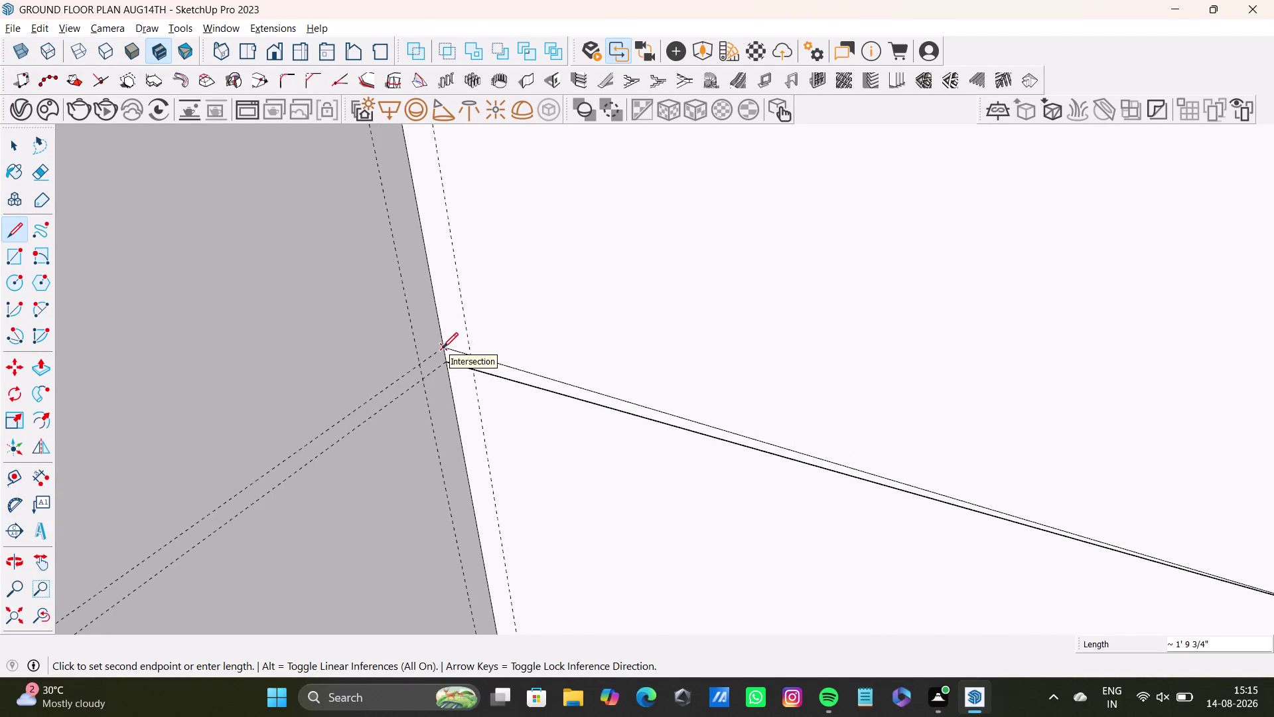
Finish the edge across the panel and measure its roughly 1' 9 3/4" span to the opposite edge.
key(space)
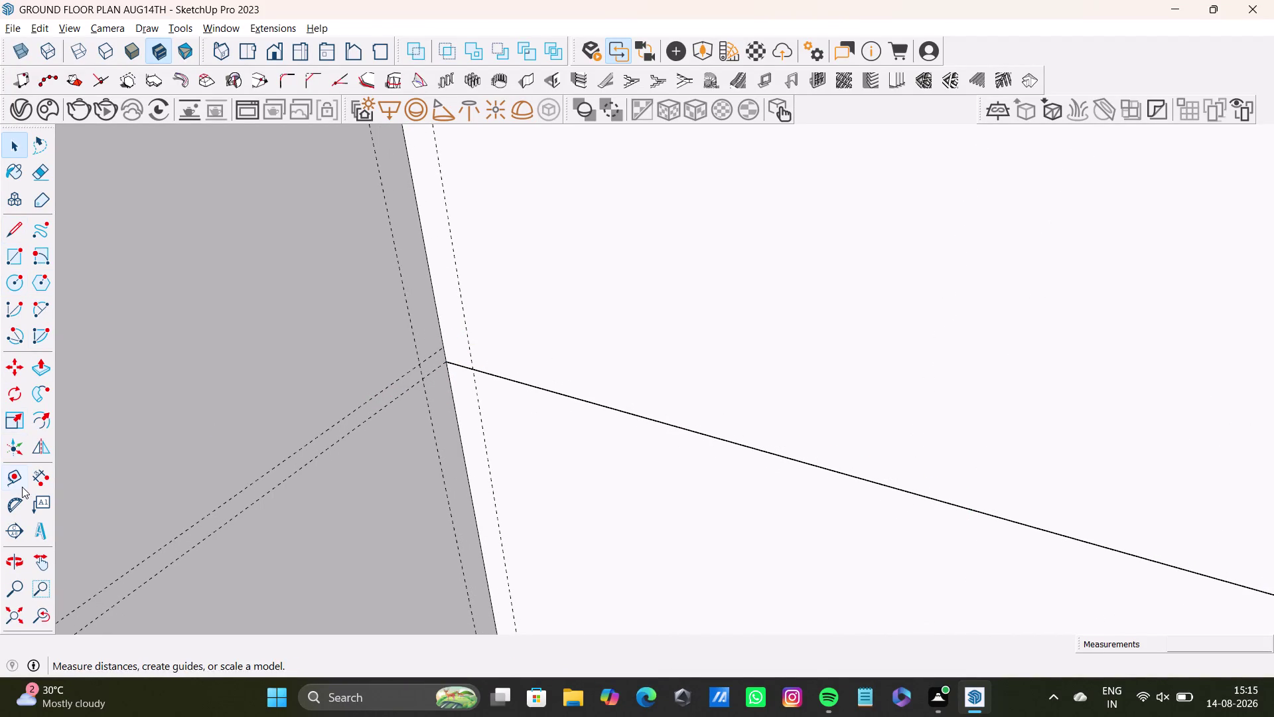
drag(16, 482, 20, 474)
click(441, 345)
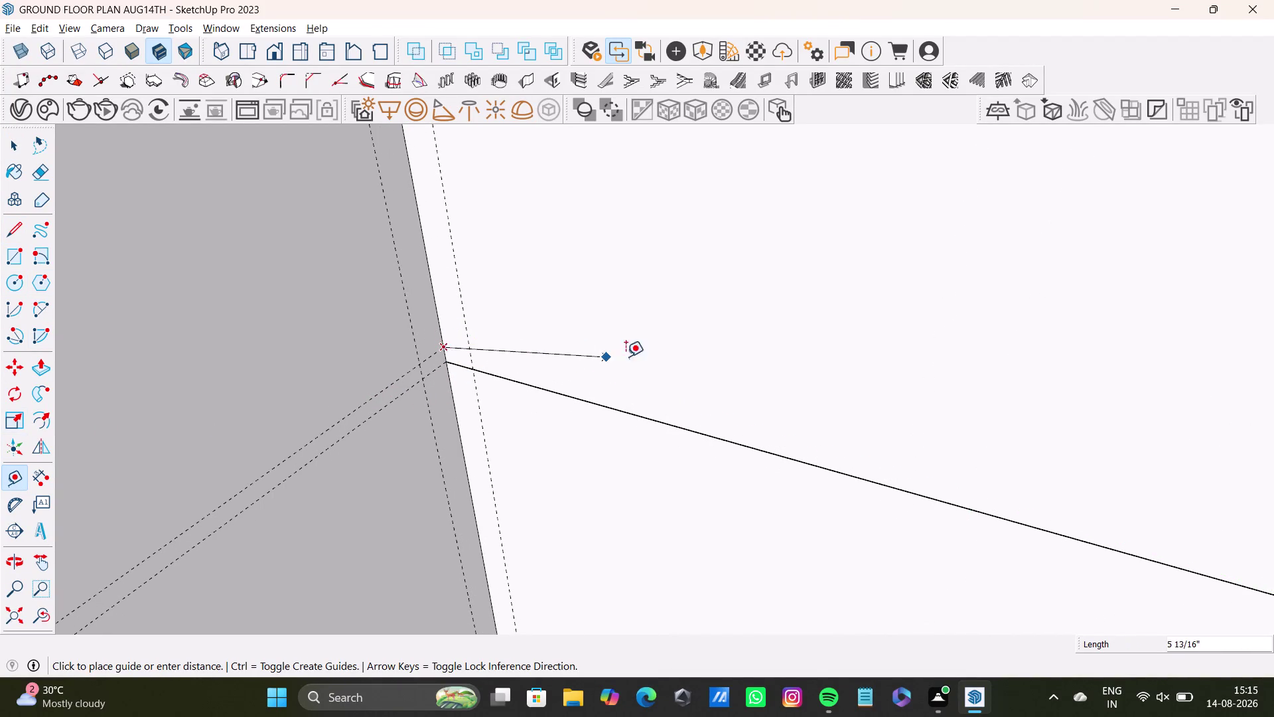
scroll(down, 3)
middle_drag(911, 431, 685, 384)
middle_drag(796, 430, 916, 467)
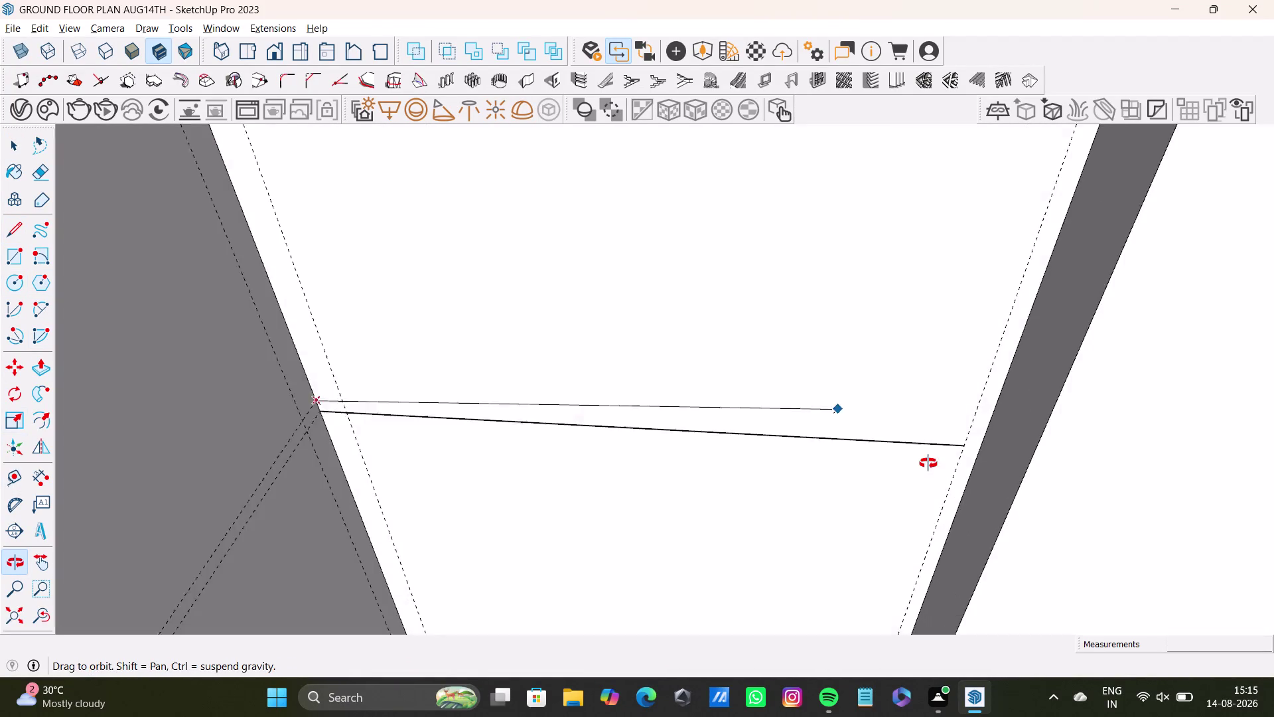
middle_drag(917, 467, 933, 464)
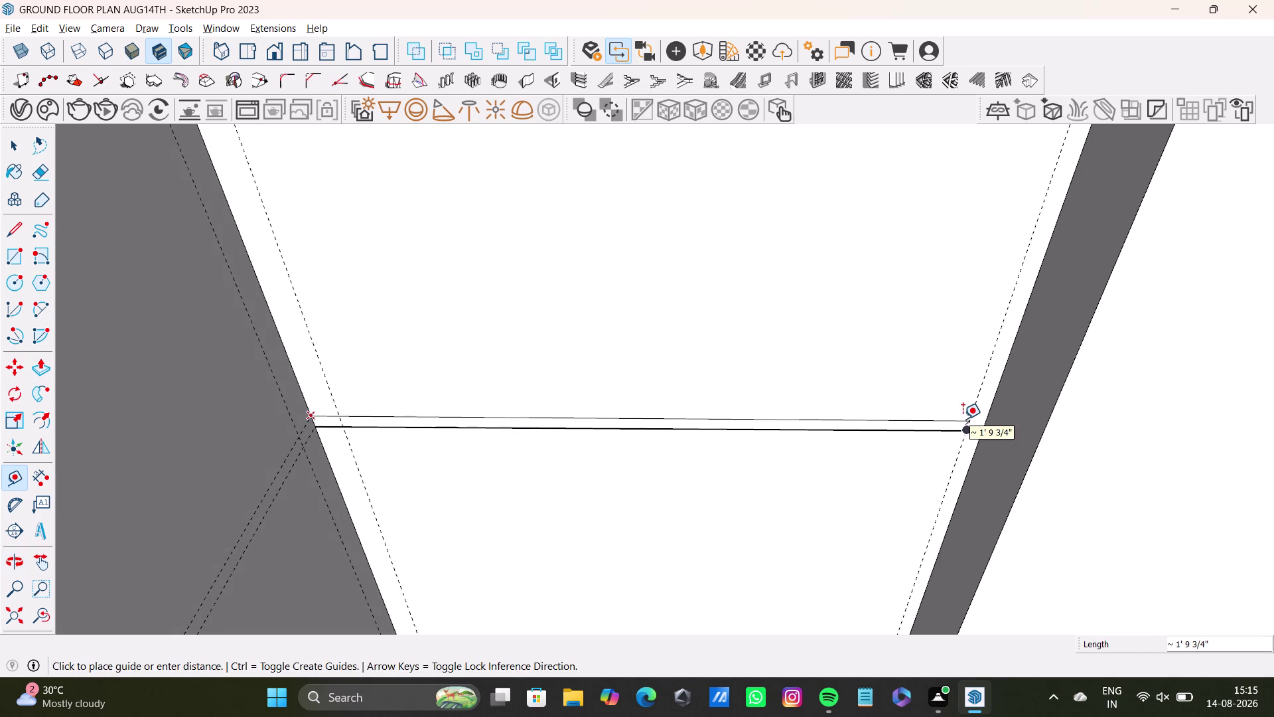
click(963, 419)
key(space)
Orbit the model toward another wall panel.
scroll(down, 3)
middle_drag(785, 480, 700, 320)
scroll(down, 3)
middle_drag(627, 458, 611, 182)
scroll(up, 3)
middle_drag(563, 431, 427, 436)
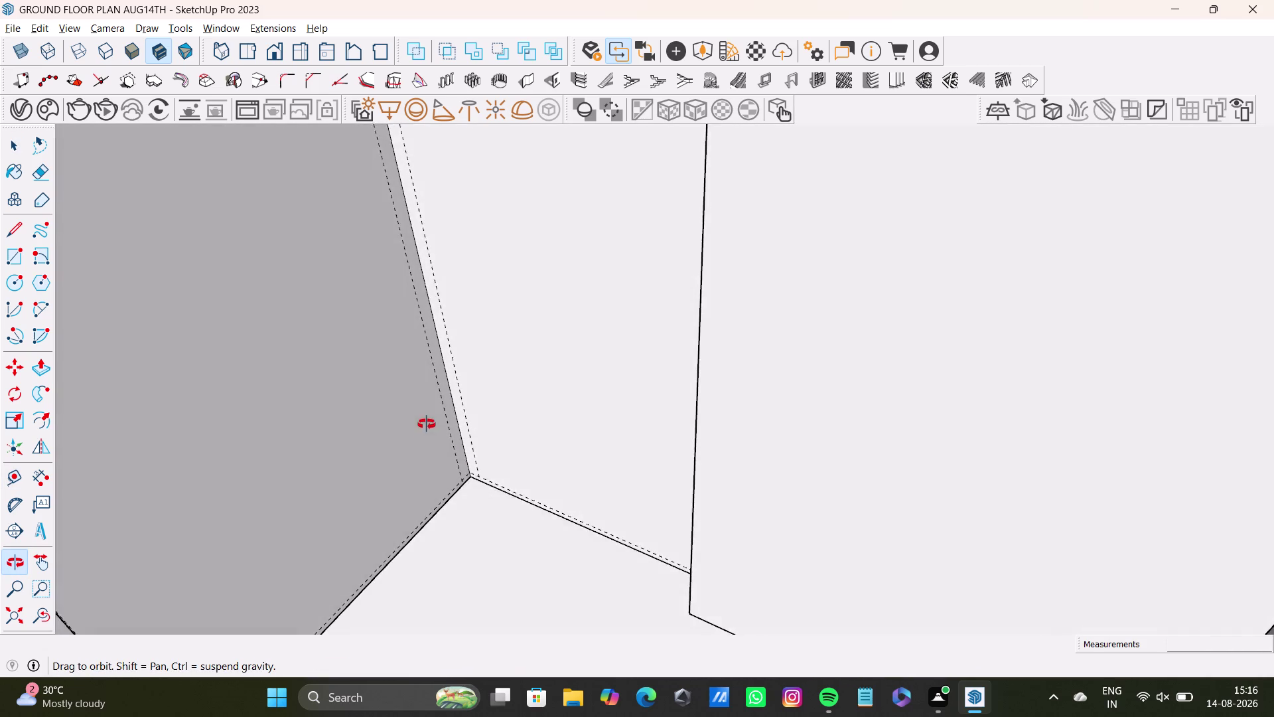
Orbit and zoom in on the inner wall panel's corner.
middle_drag(426, 437, 452, 381)
scroll(down, 3)
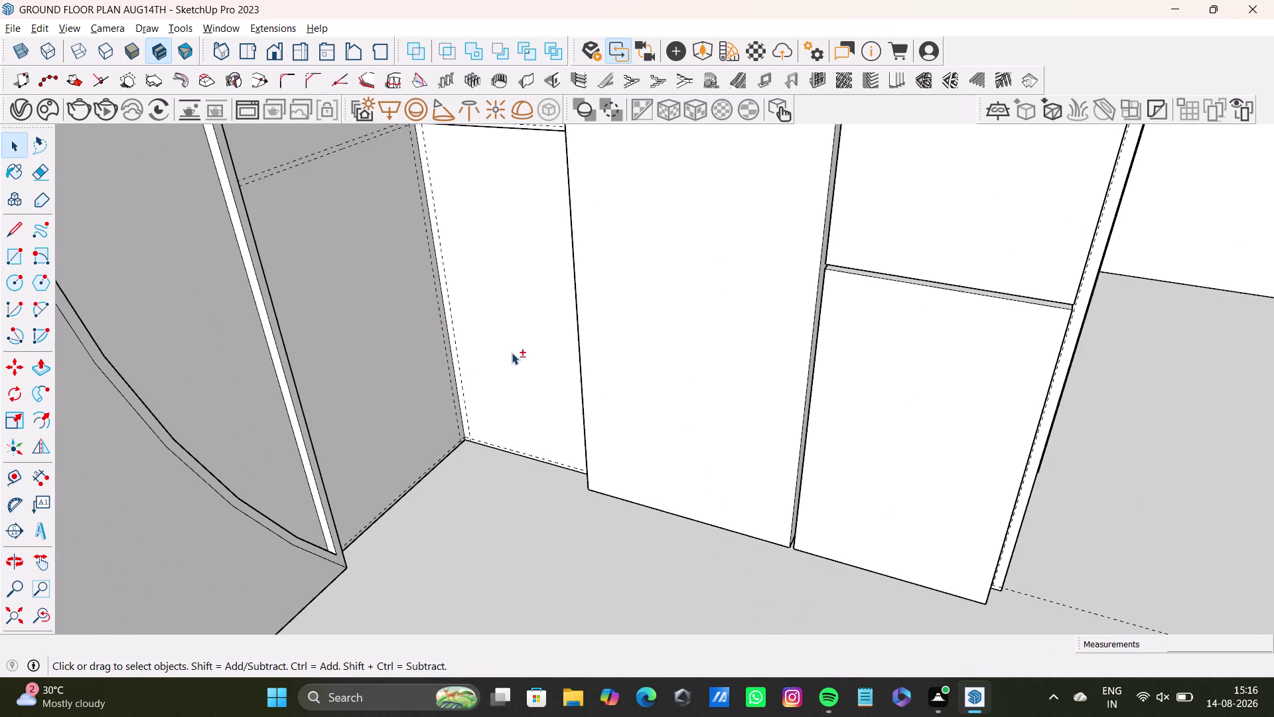
middle_drag(521, 352, 563, 540)
scroll(up, 3)
middle_drag(558, 370, 560, 378)
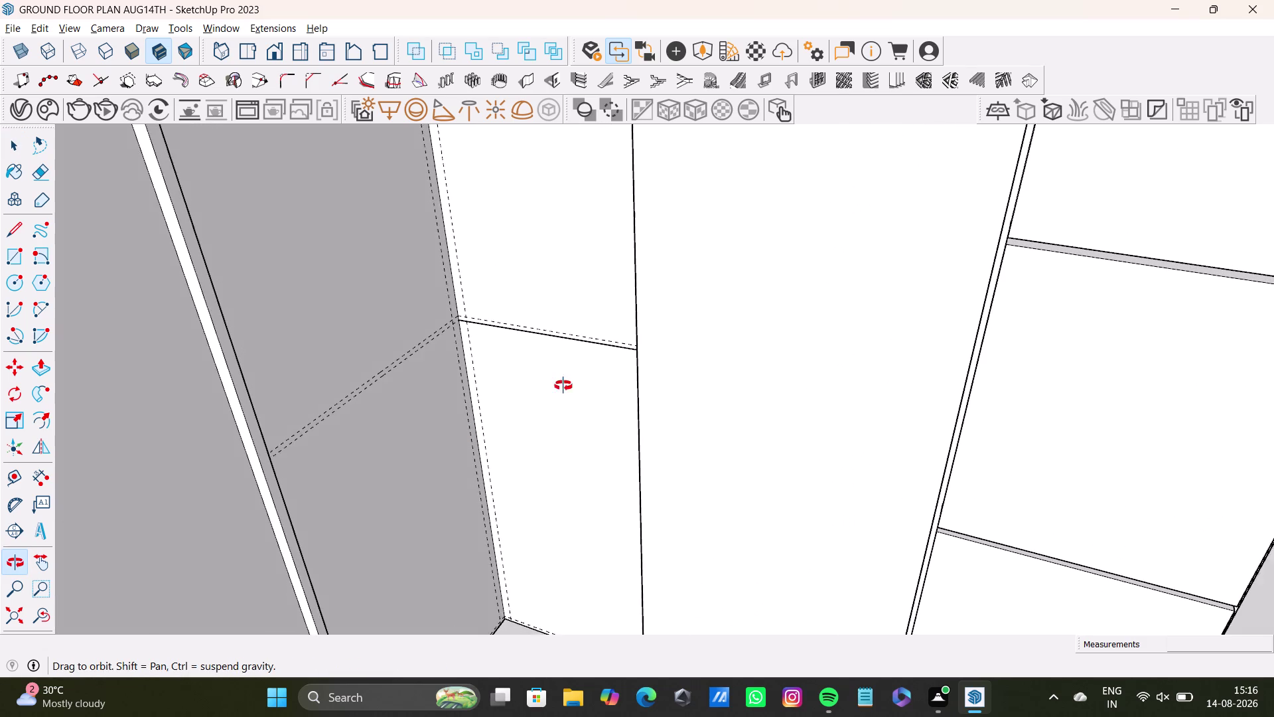
middle_drag(561, 377, 567, 604)
middle_drag(512, 314, 529, 475)
middle_drag(527, 458, 549, 422)
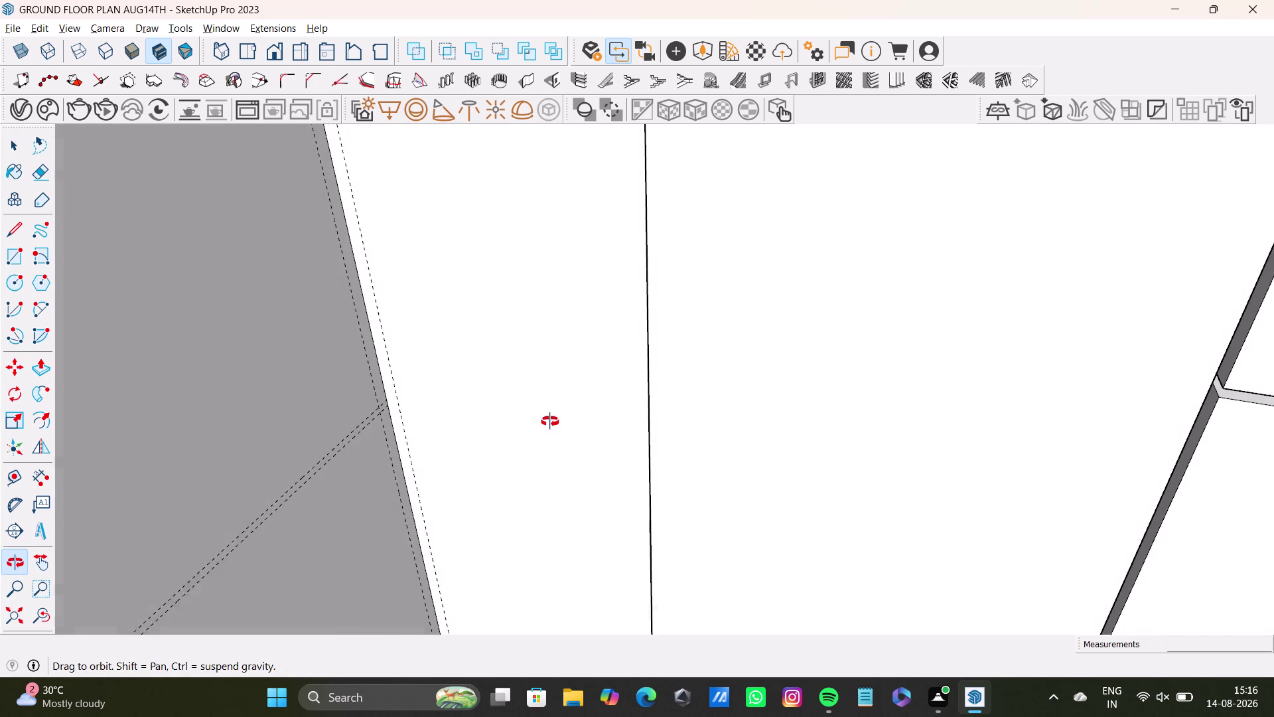
middle_drag(550, 421, 468, 377)
scroll(up, 3)
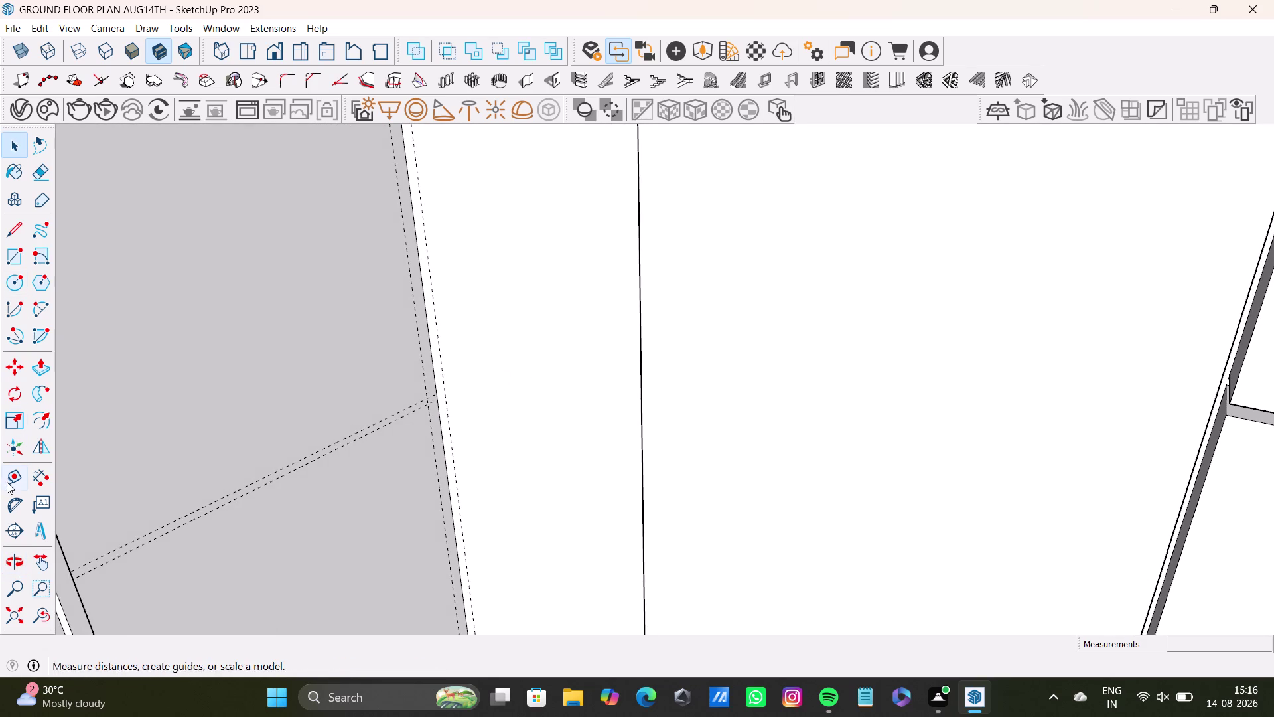
Start a Tape Measure guide from the panel's corner intersection.
click(6, 481)
middle_drag(327, 423, 427, 429)
scroll(up, 3)
middle_drag(345, 433, 365, 358)
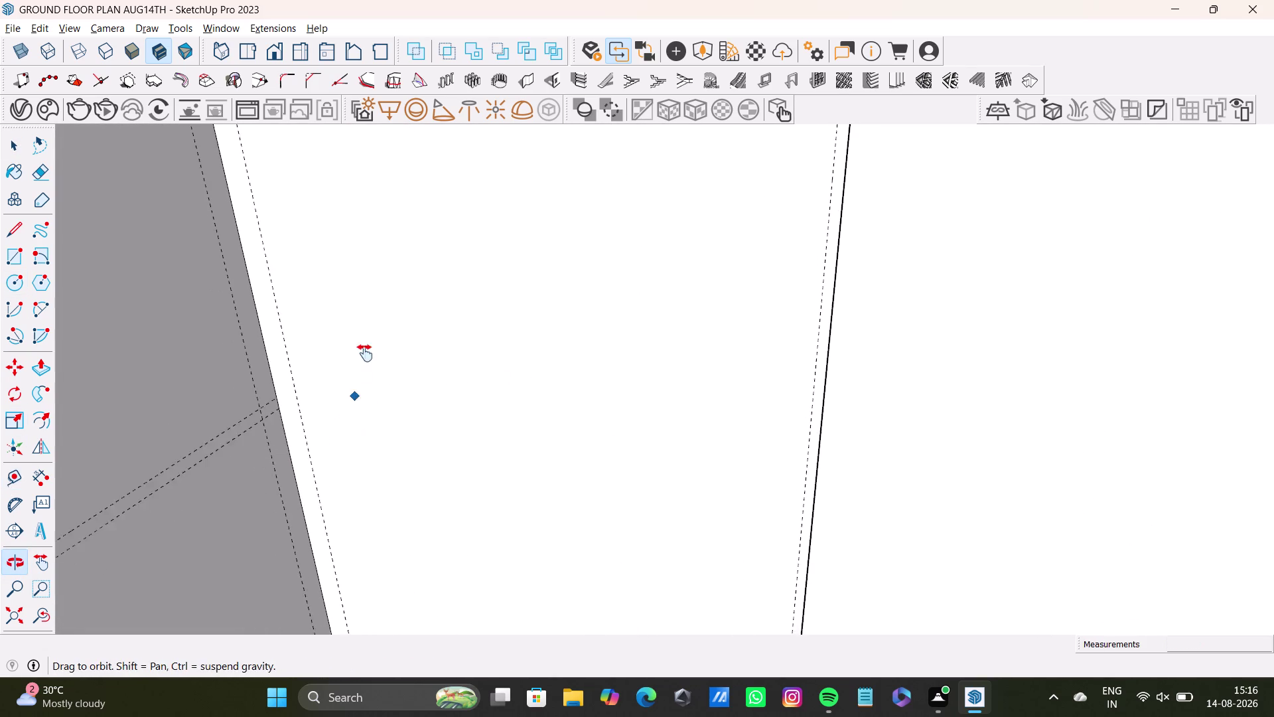
middle_drag(365, 358, 365, 353)
scroll(up, 3)
Place the first guide from the corner intersection across to the panel's far edge.
drag(289, 359, 313, 363)
scroll(down, 3)
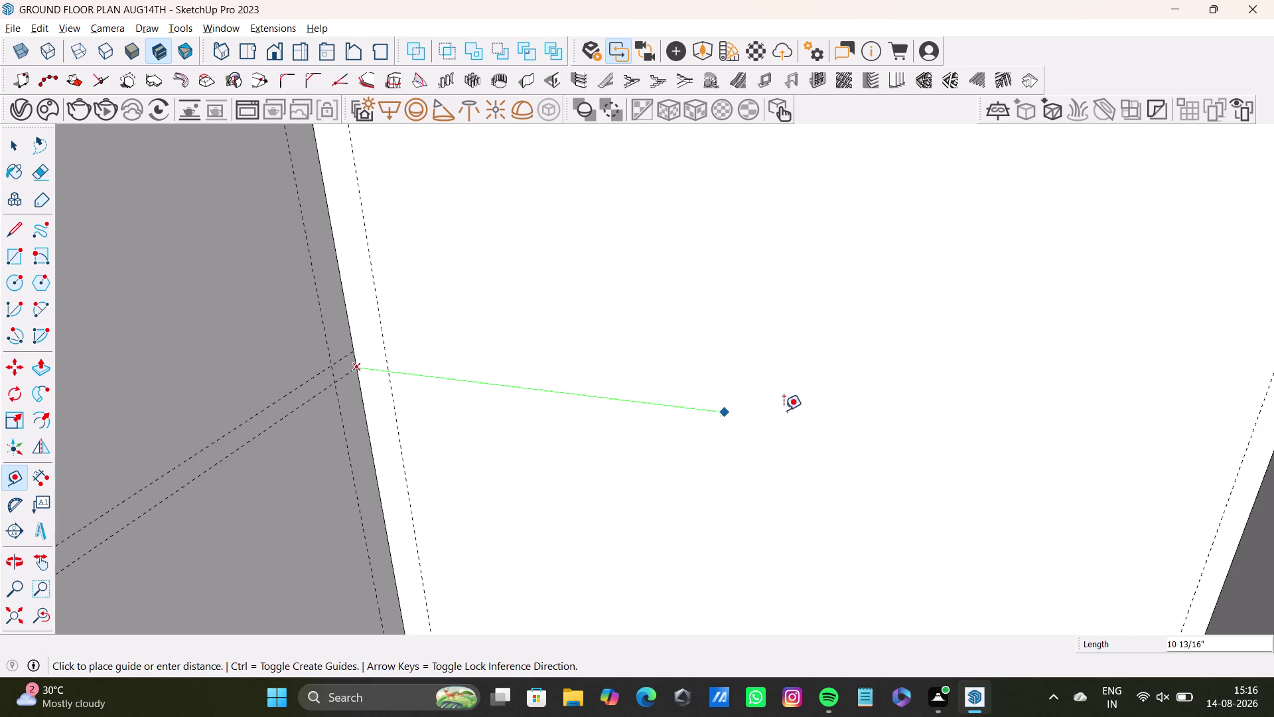
middle_drag(796, 407, 631, 438)
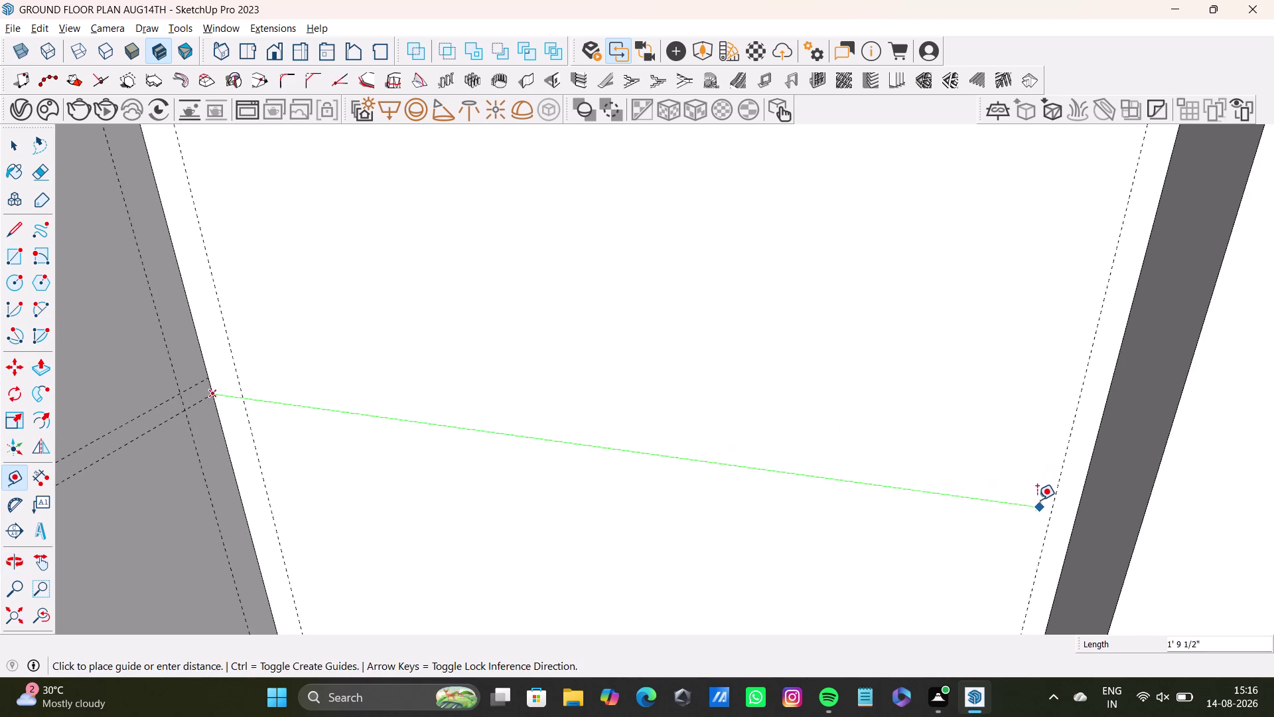
middle_drag(1037, 500, 1084, 480)
click(1063, 482)
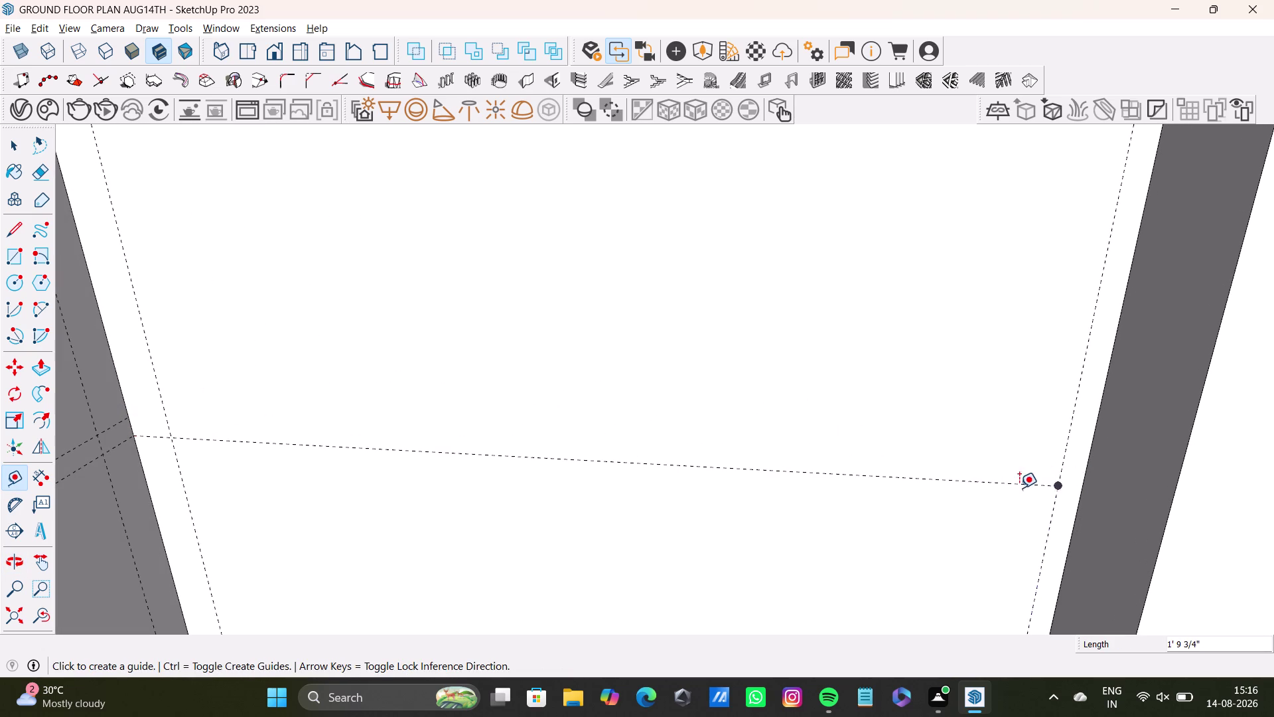
key(space)
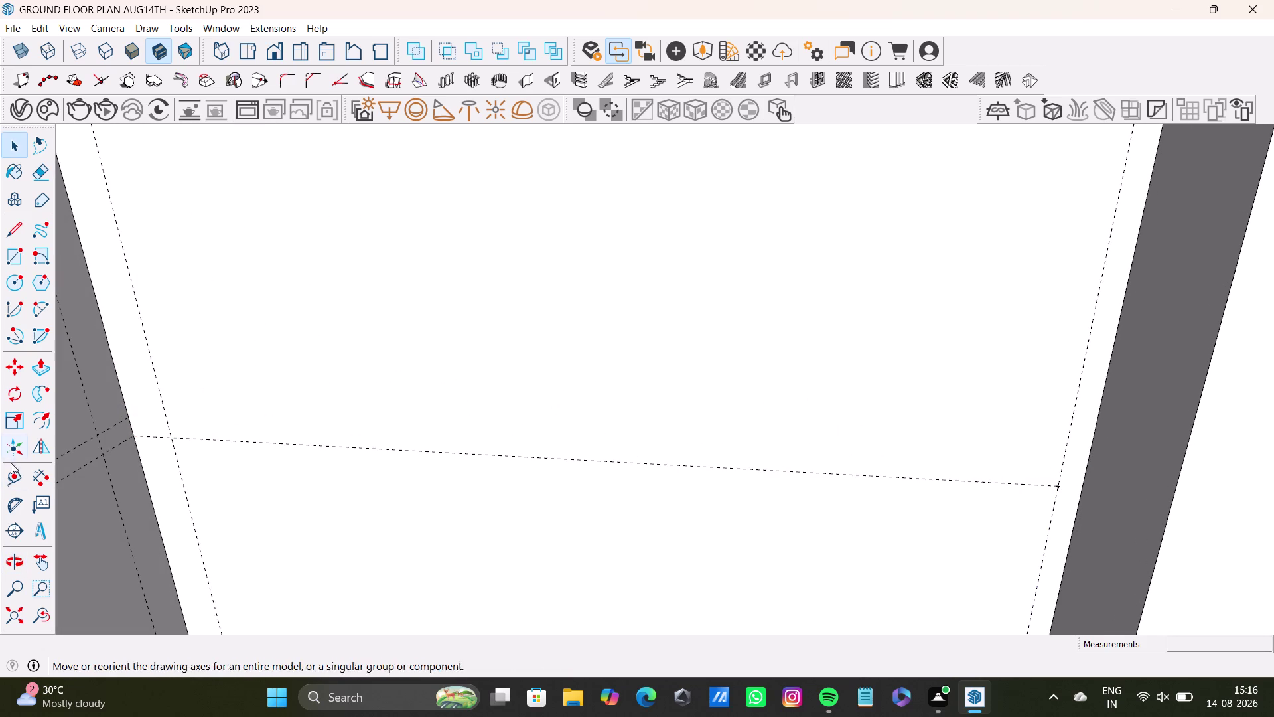
Place a second parallel guide from the panel corner across to the far edge.
click(11, 476)
click(125, 415)
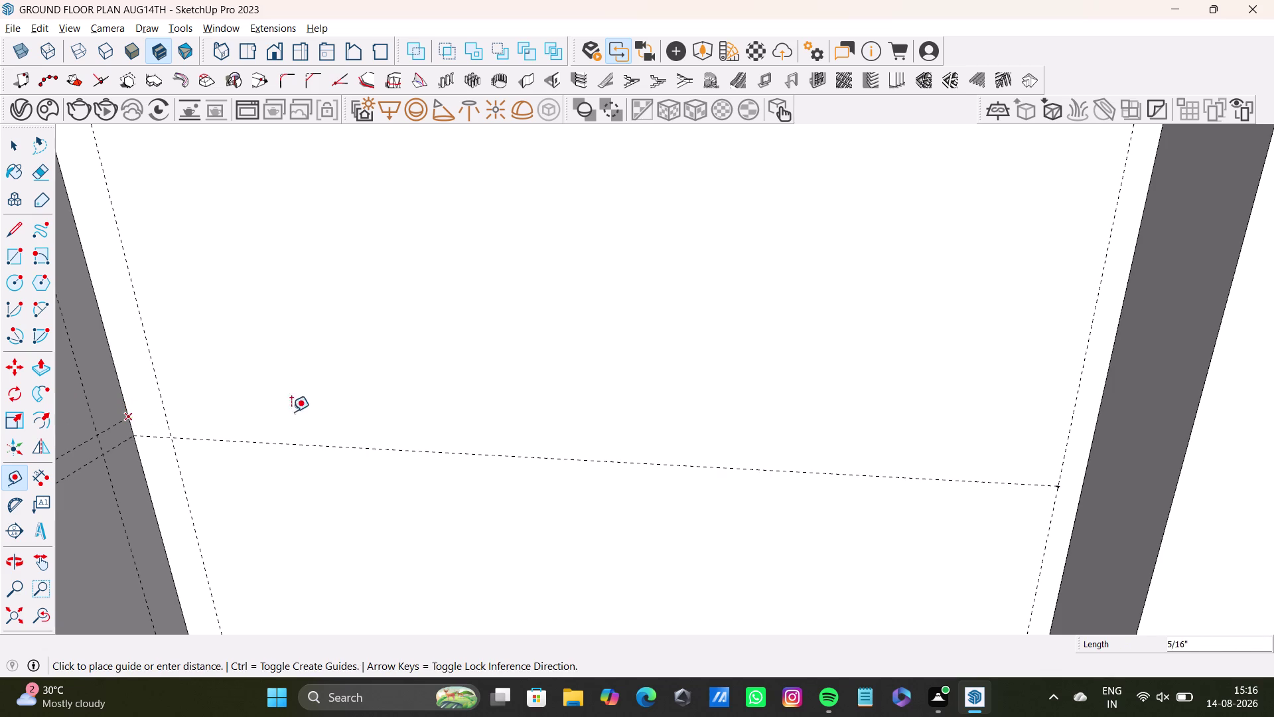
click(1058, 468)
key(space)
Orbit out to view the whole wardrobe with its new guides.
scroll(down, 3)
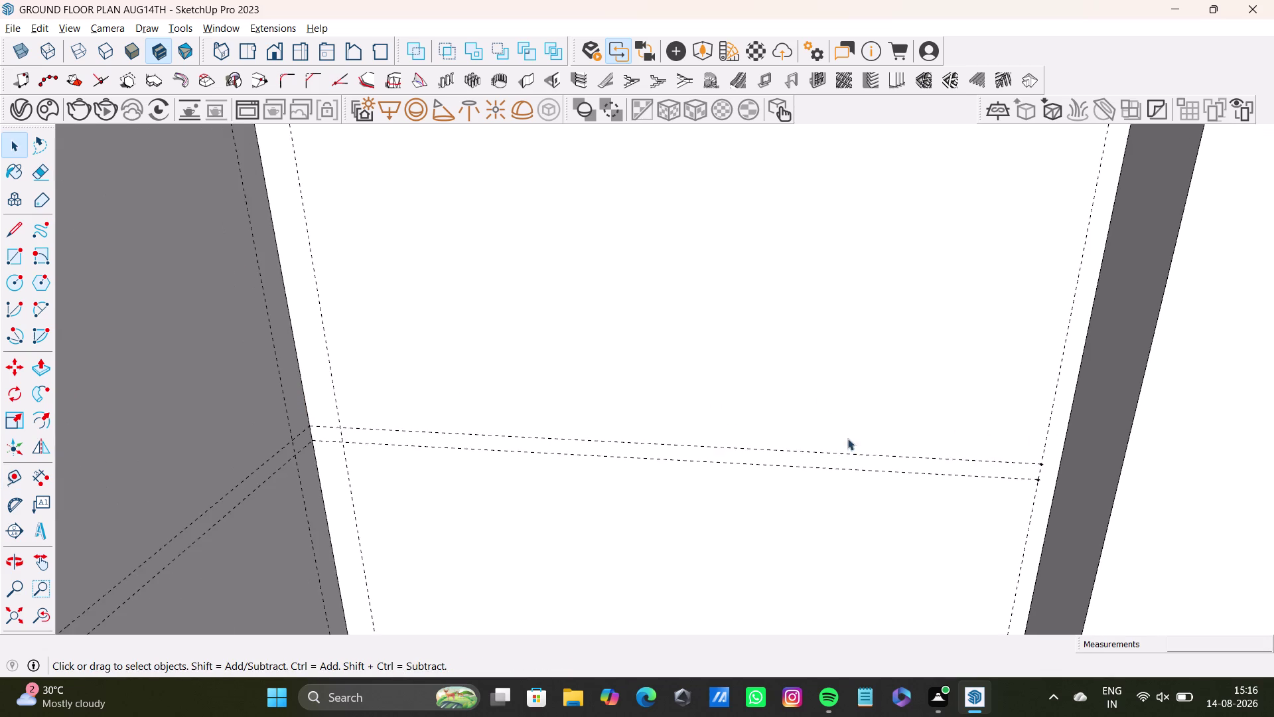
scroll(down, 3)
middle_drag(821, 436, 799, 412)
middle_drag(798, 415, 364, 463)
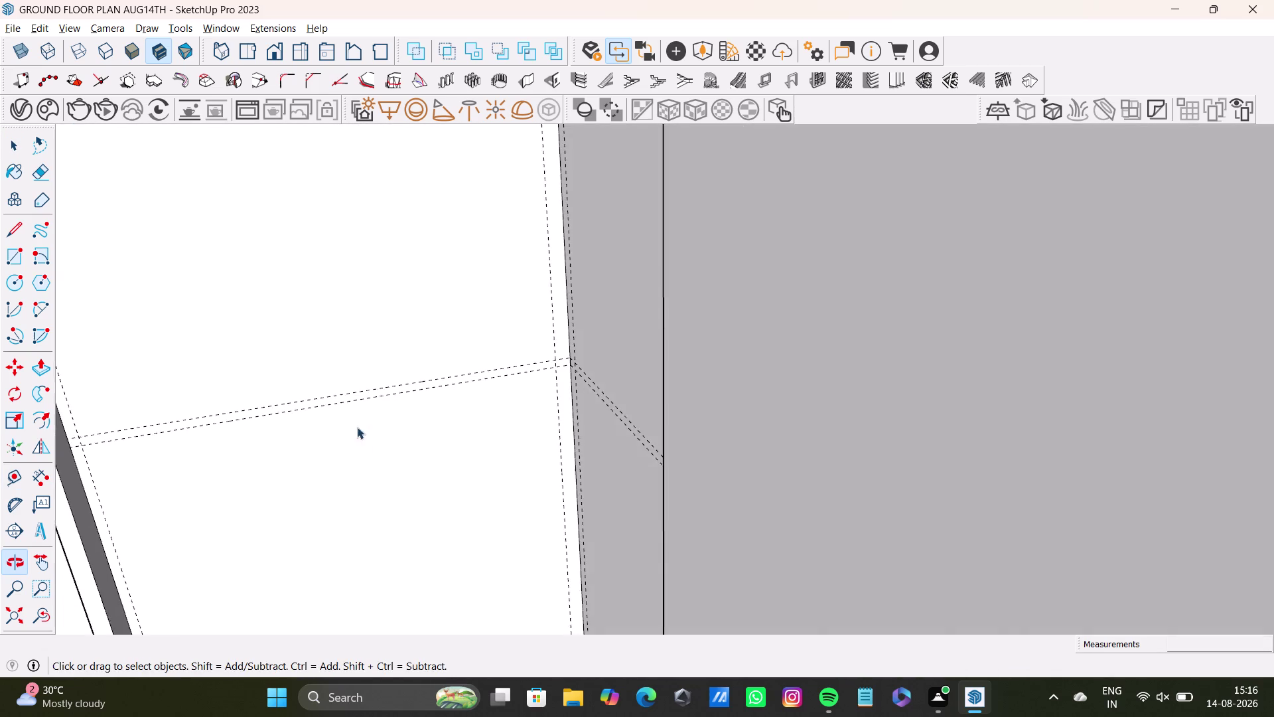
scroll(down, 3)
middle_drag(439, 389, 621, 339)
scroll(down, 3)
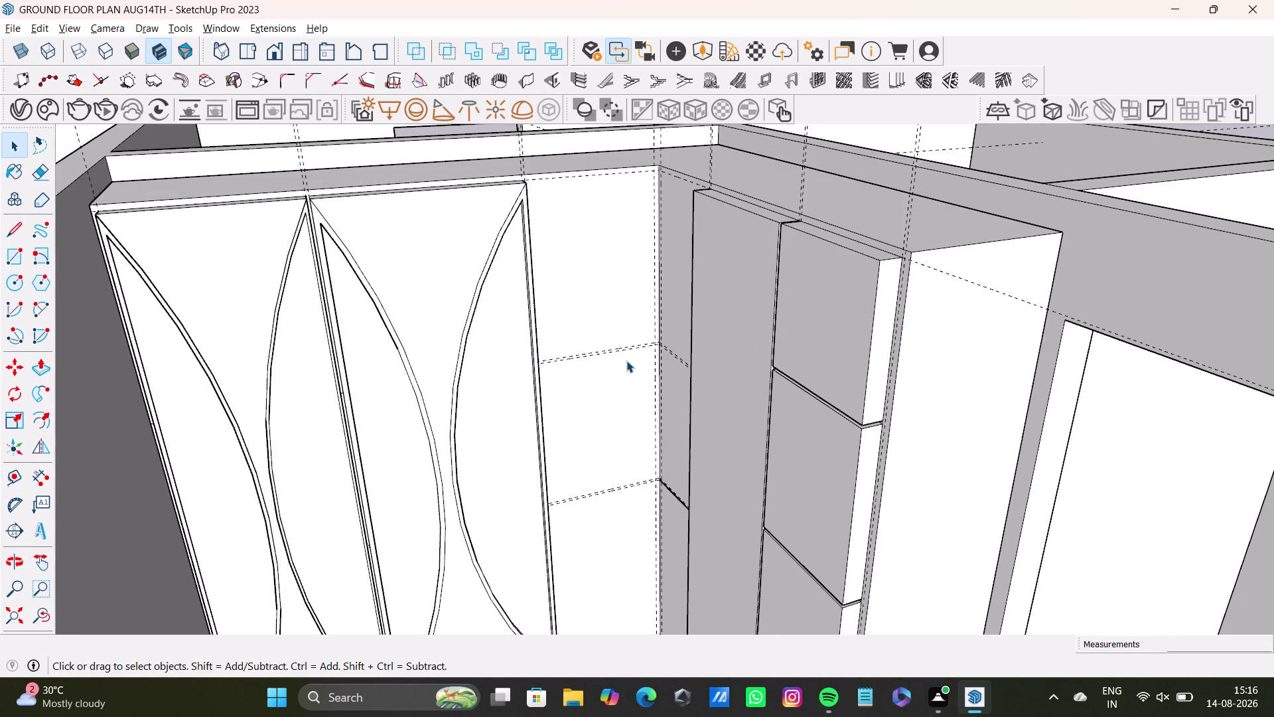